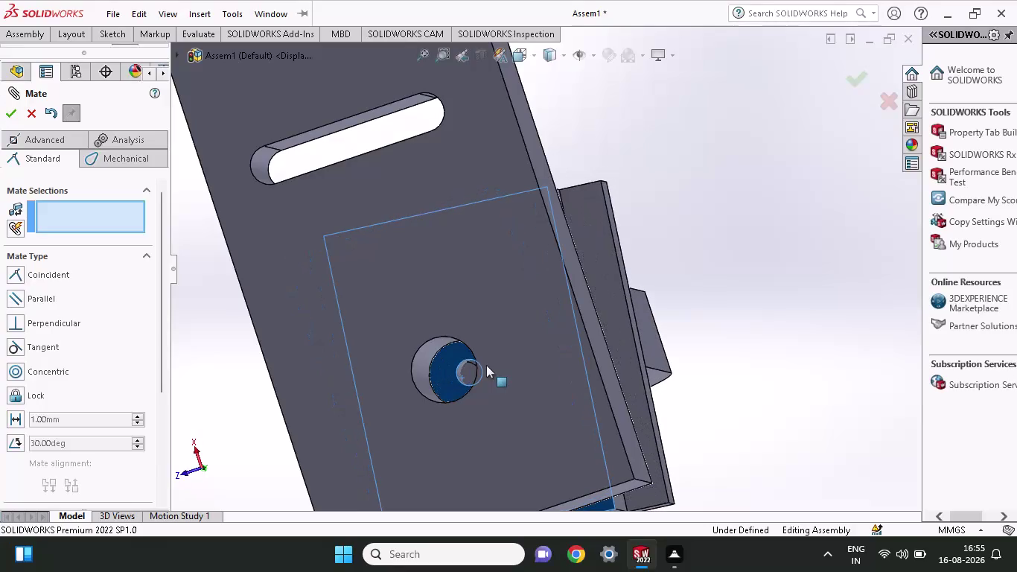
Drag the fastener away from the V-block groove and orbit toward the groove.
drag(444, 372, 437, 366)
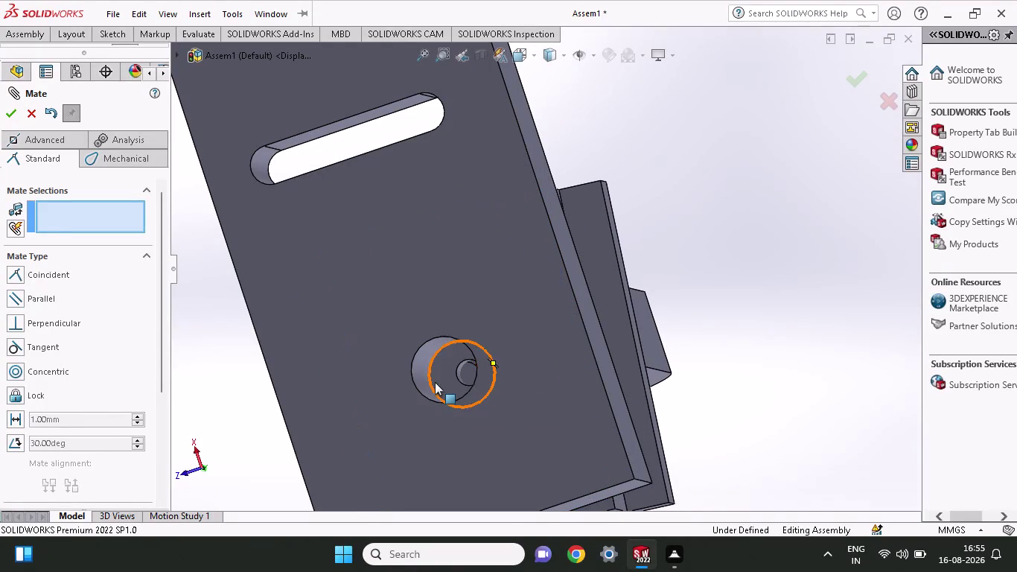
click(434, 381)
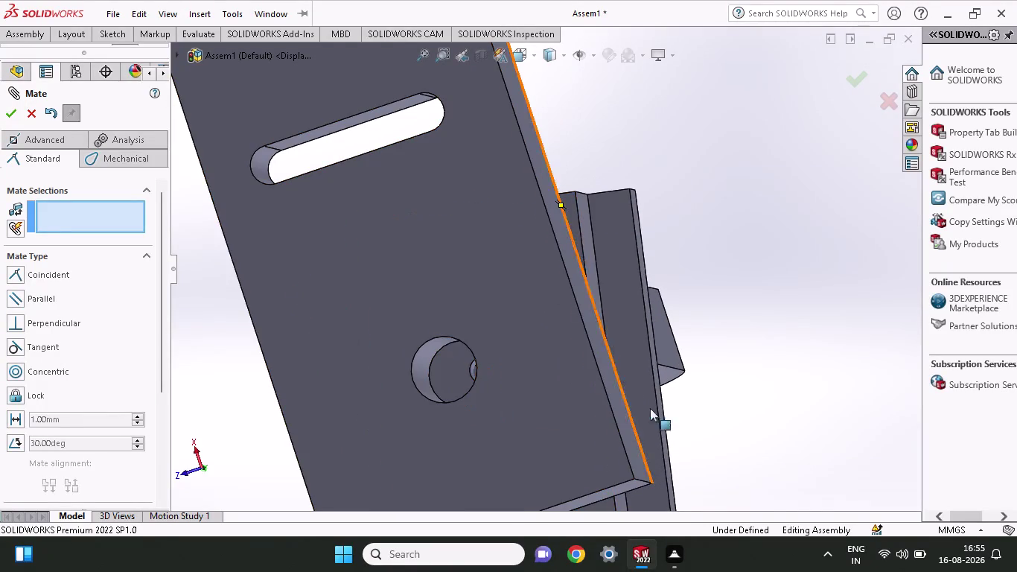
middle_drag(708, 401, 598, 430)
scroll(up, 3)
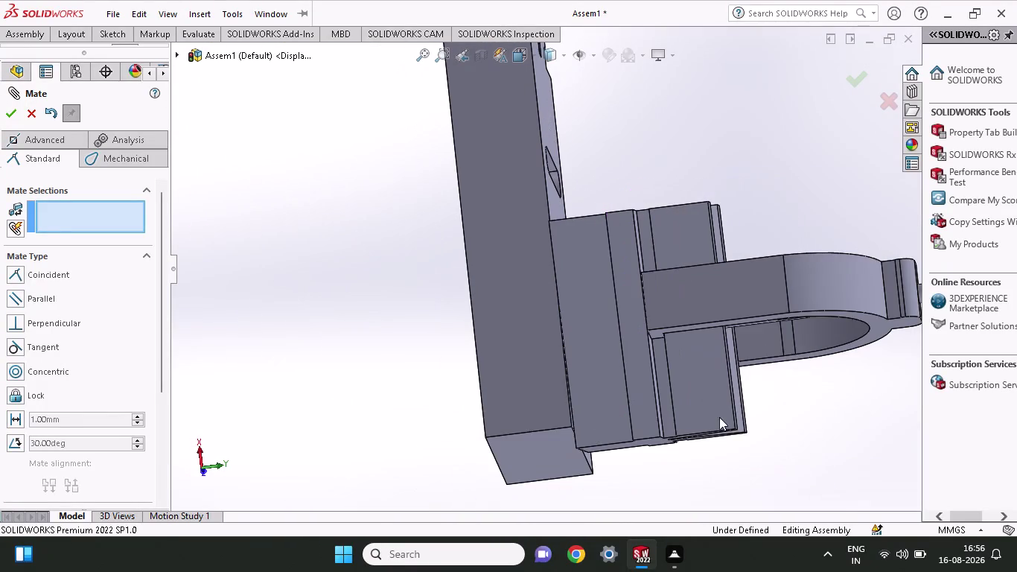
middle_drag(719, 417, 663, 259)
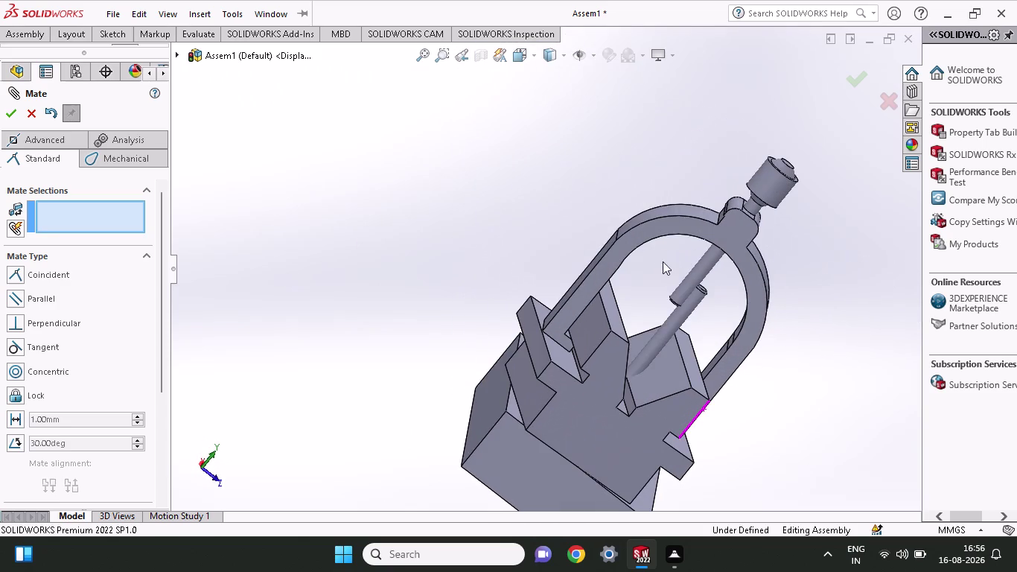
drag(679, 319, 602, 401)
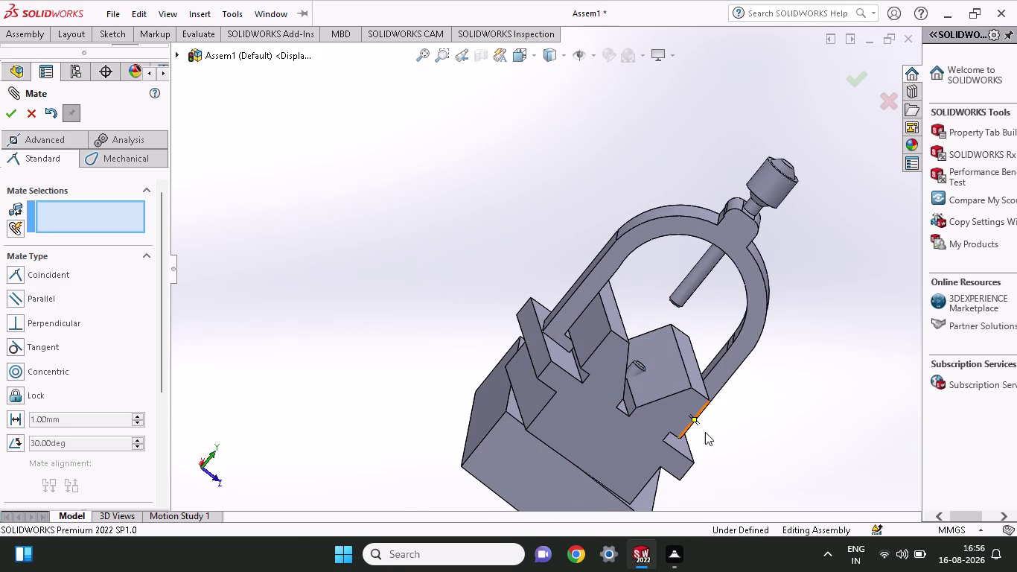
middle_drag(705, 432, 736, 422)
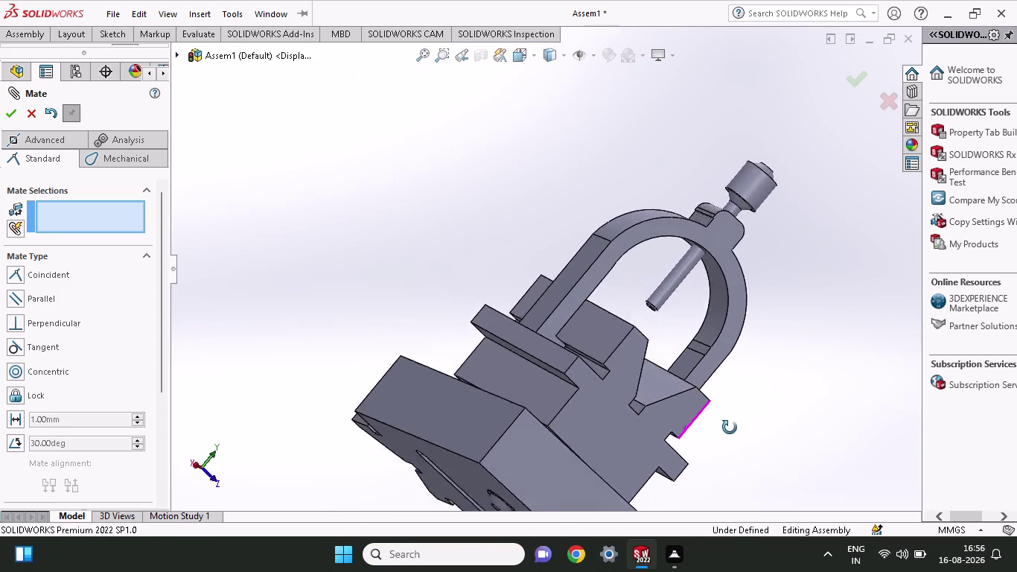
middle_drag(737, 422, 673, 457)
scroll(down, 3)
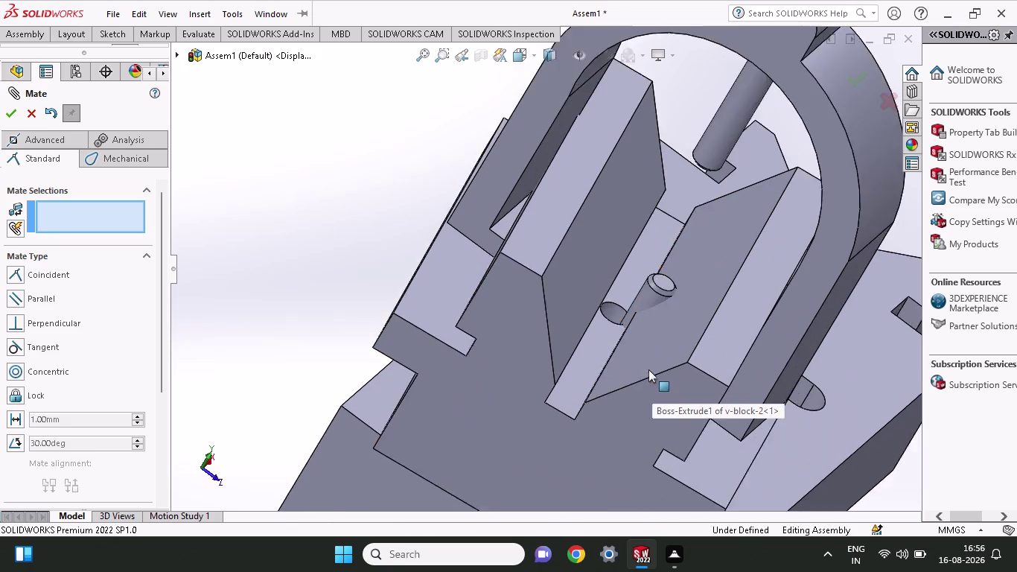
scroll(down, 3)
Attempt a concentric mate between the V-block hole and fastener, then cancel the failed mate.
click(557, 259)
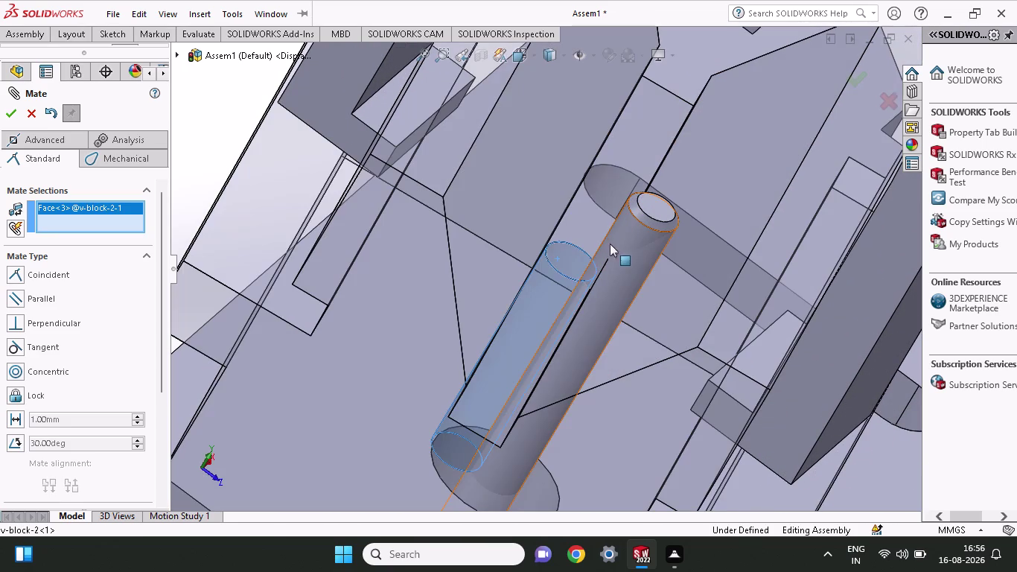
click(616, 241)
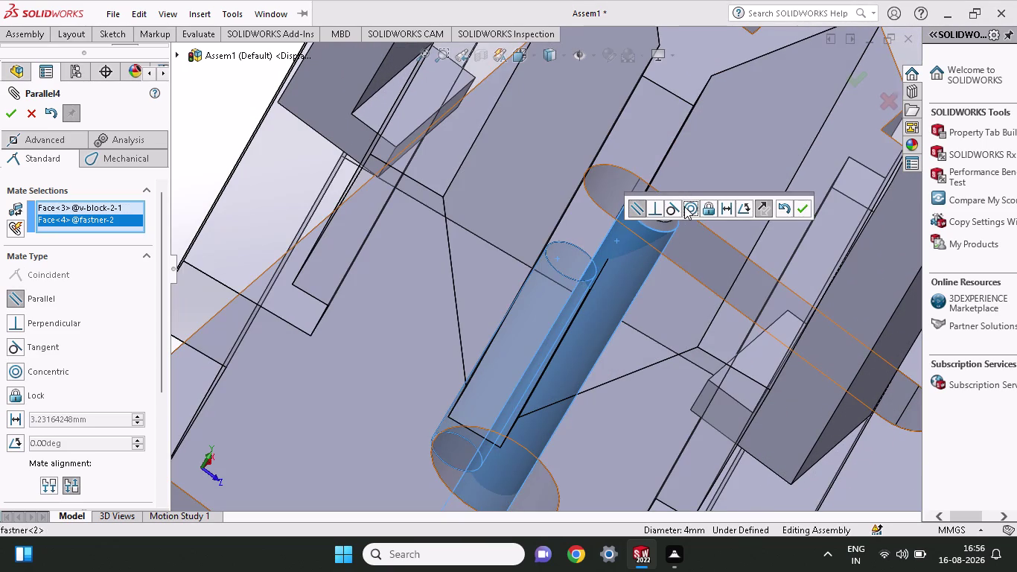
click(684, 206)
click(805, 207)
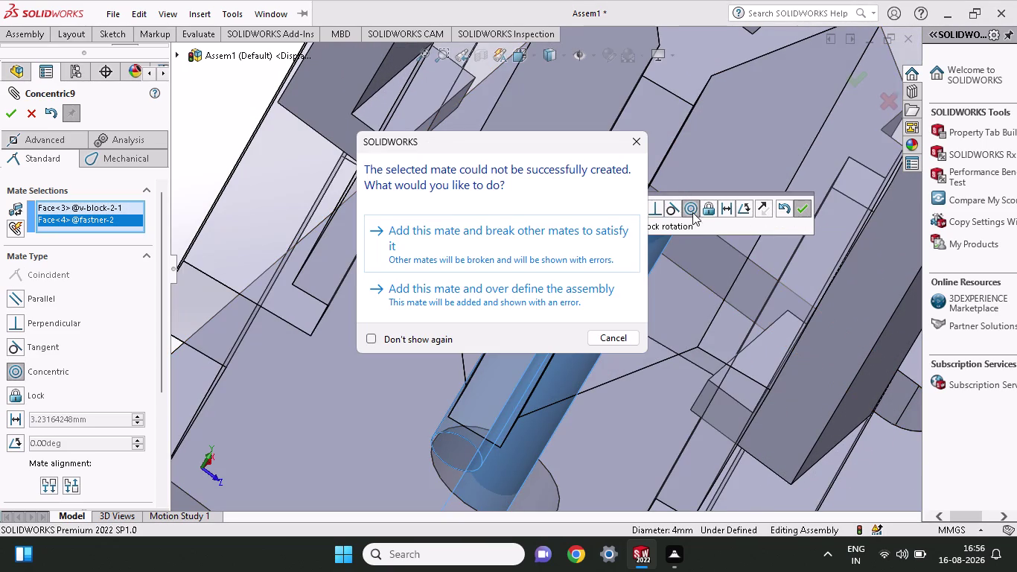
click(646, 139)
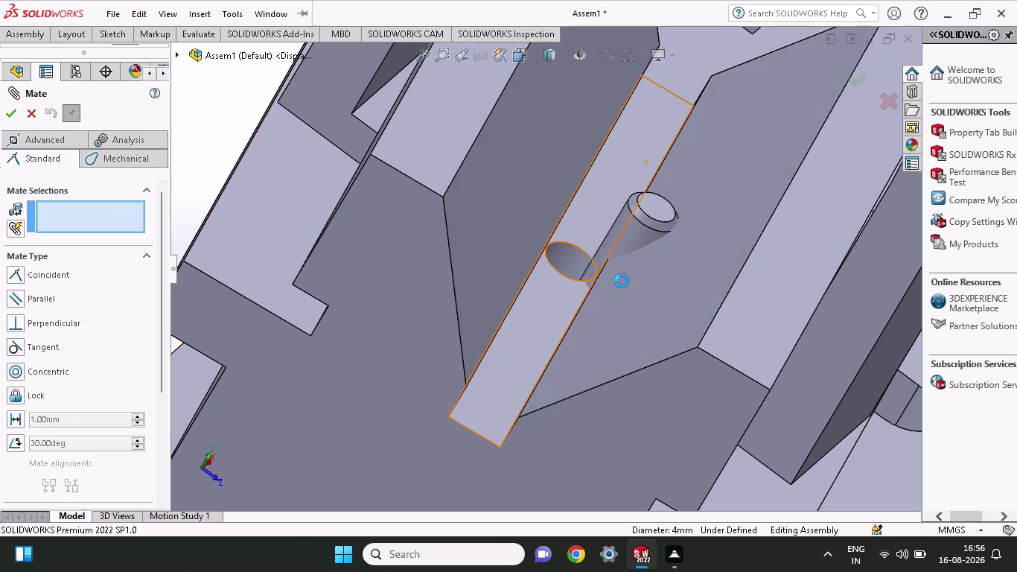
Drag the components to reposition the clamp and V-block fully in view.
drag(596, 232, 622, 249)
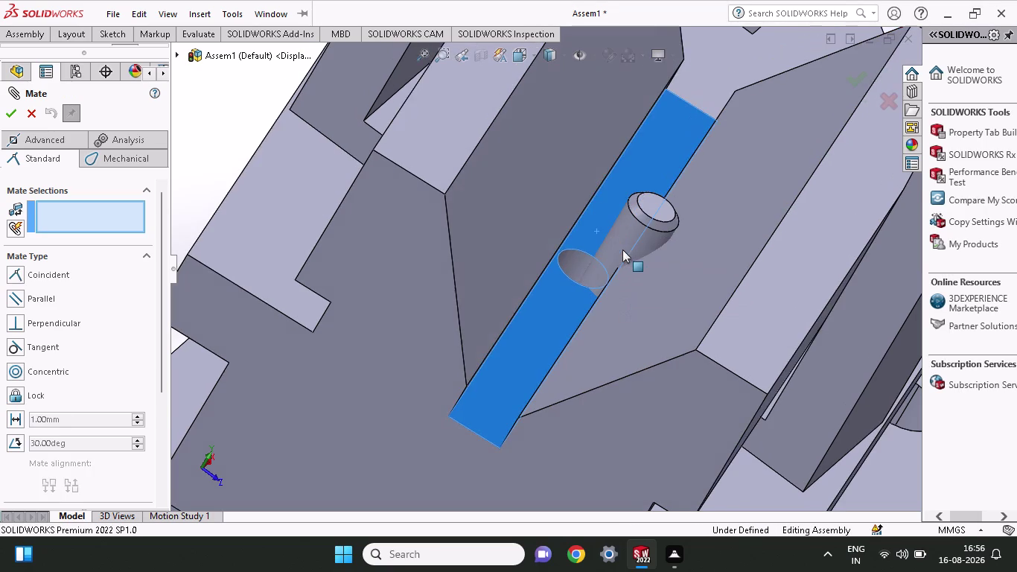
drag(622, 249, 640, 269)
scroll(up, 3)
drag(632, 262, 631, 274)
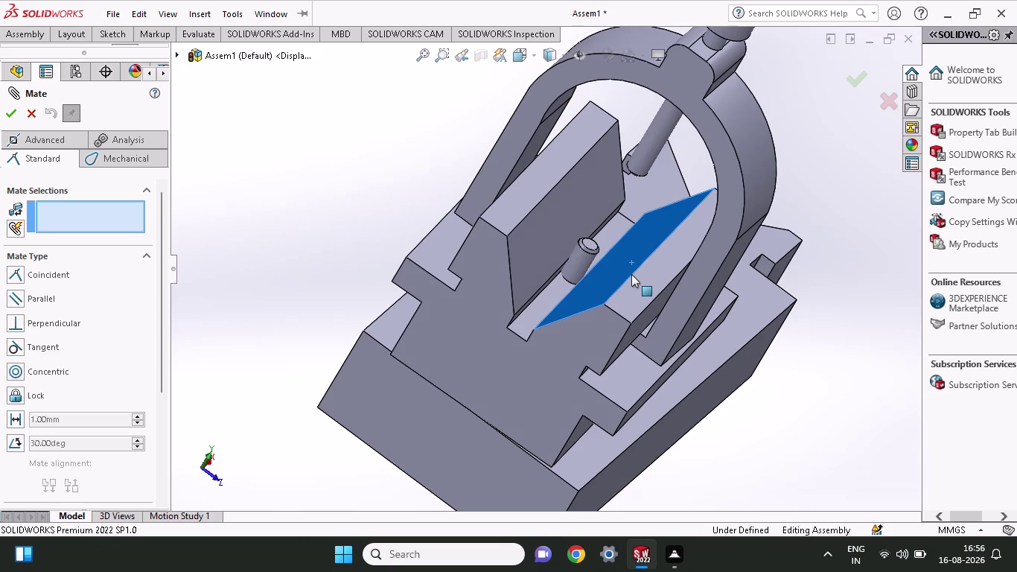
drag(631, 274, 631, 276)
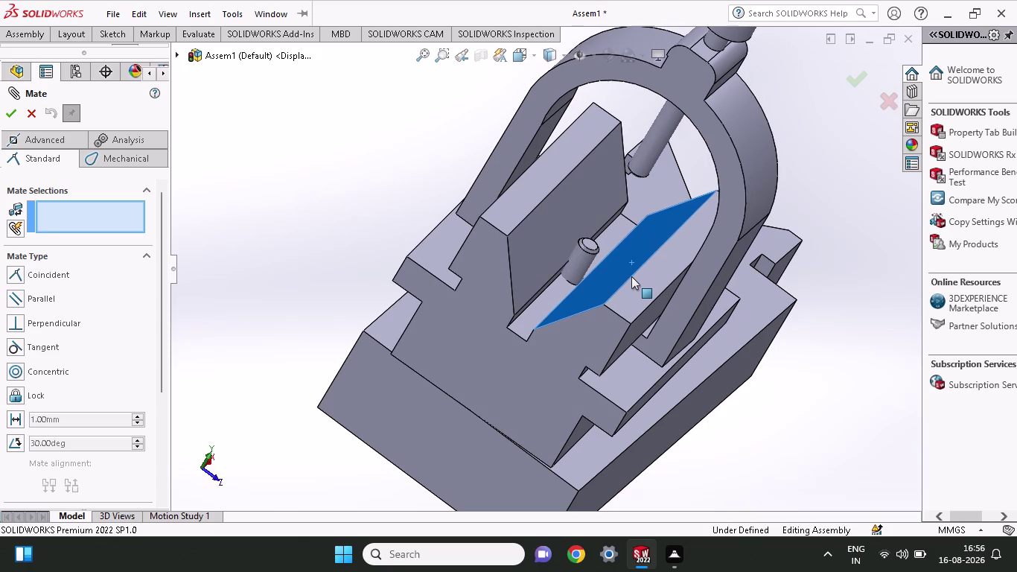
drag(632, 276, 630, 281)
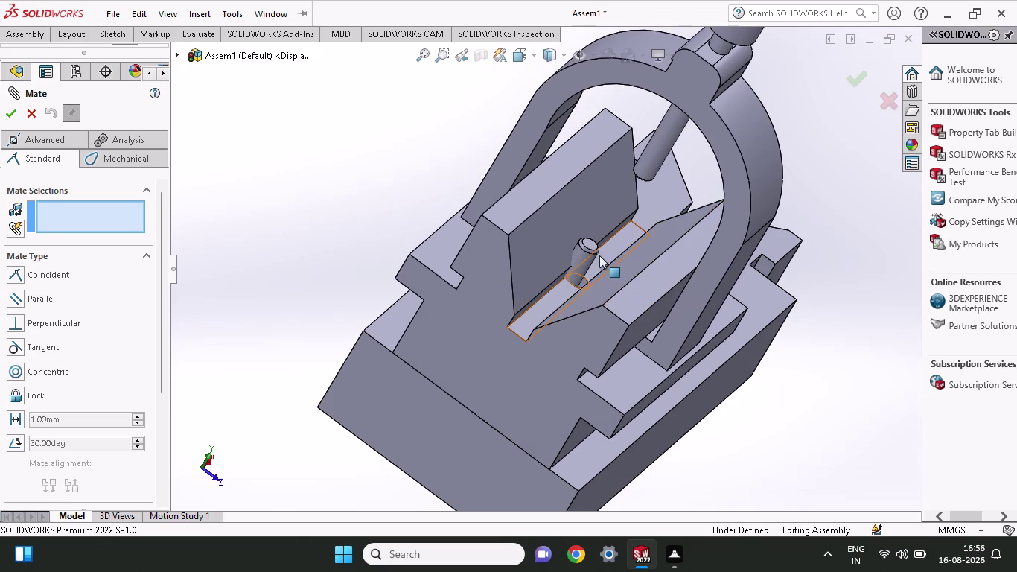
drag(593, 251, 601, 267)
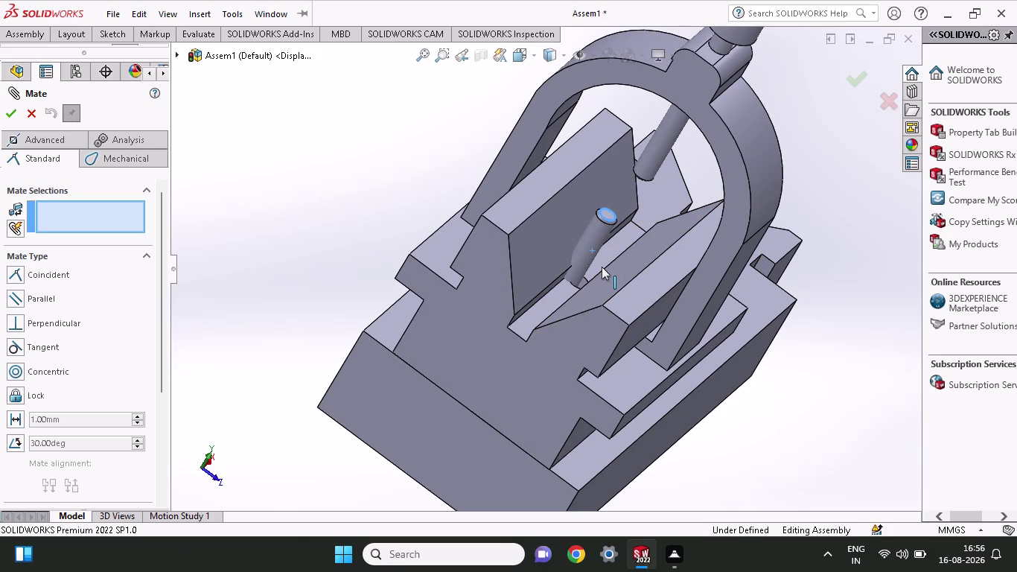
drag(602, 267, 585, 264)
Orbit and zoom around the assembly to inspect the V-block, clamp and fastener hole.
middle_drag(704, 465, 699, 463)
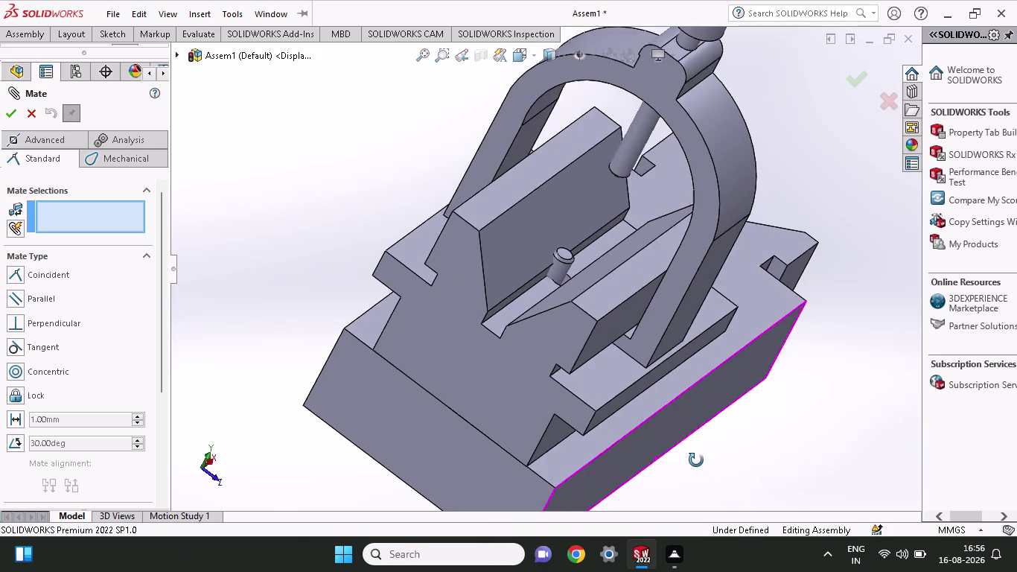
middle_drag(698, 463, 727, 127)
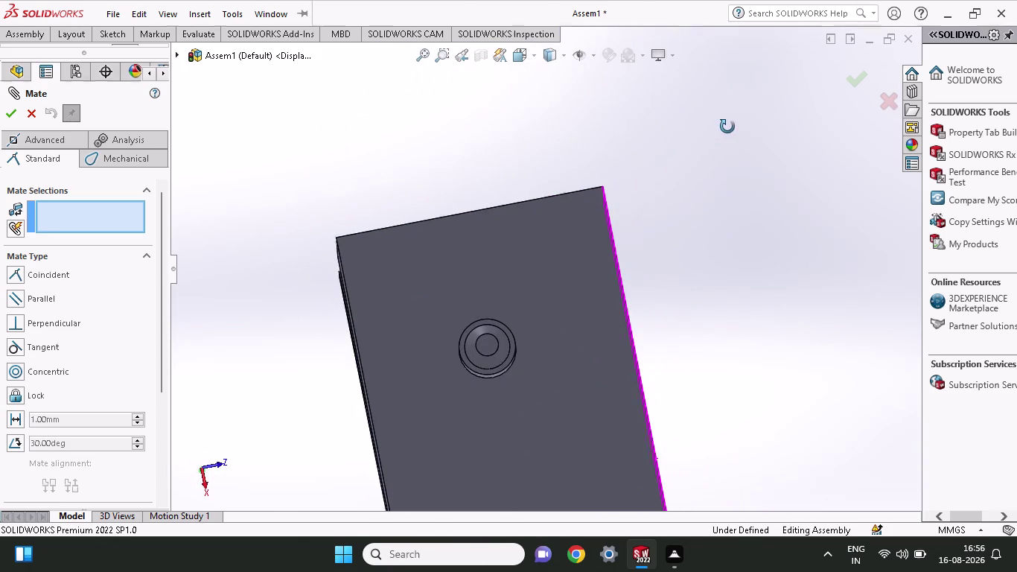
middle_drag(727, 127, 733, 137)
drag(491, 360, 491, 360)
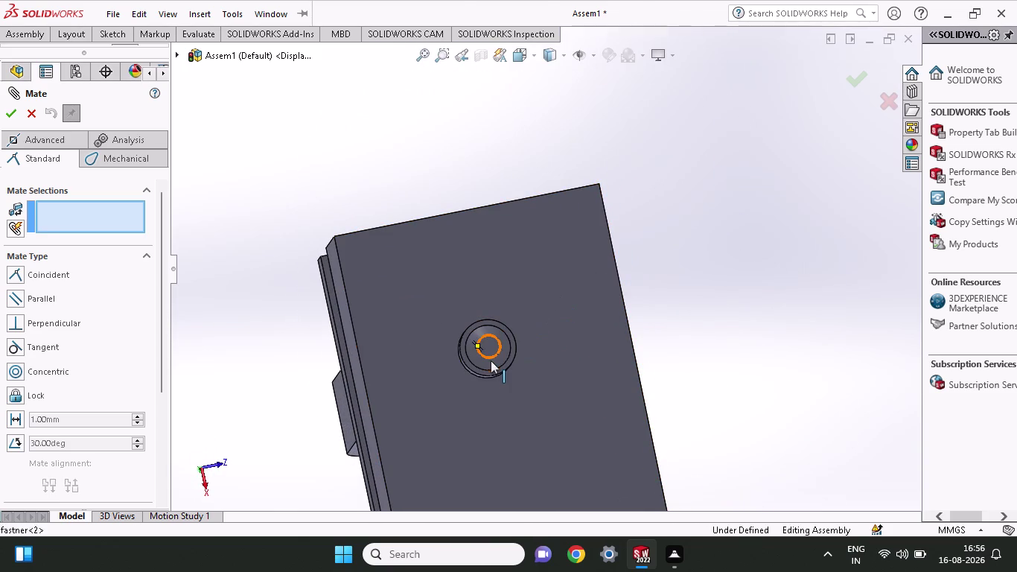
drag(491, 360, 482, 327)
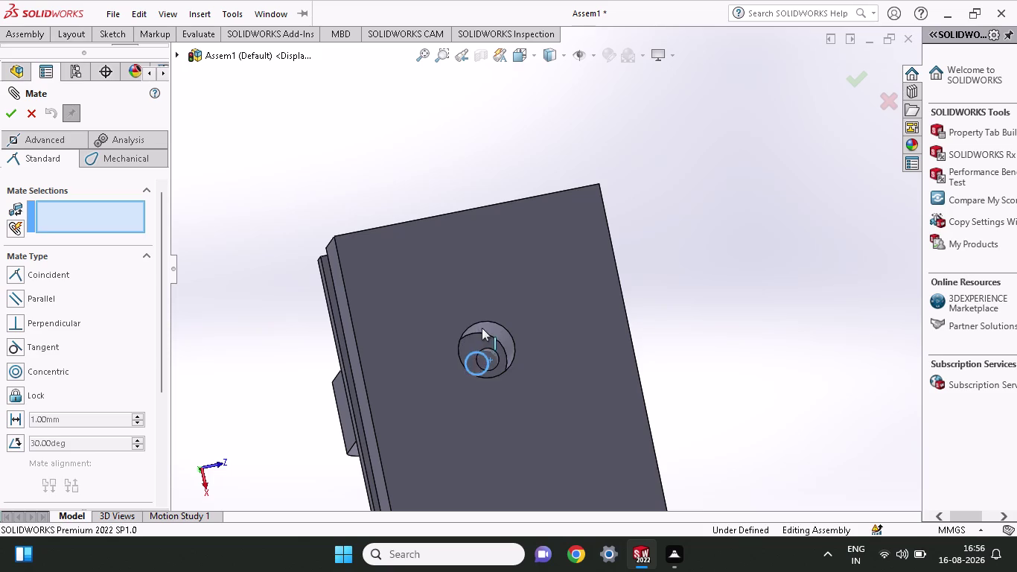
drag(481, 327, 492, 380)
middle_drag(450, 194, 492, 375)
scroll(up, 3)
scroll(up, 3)
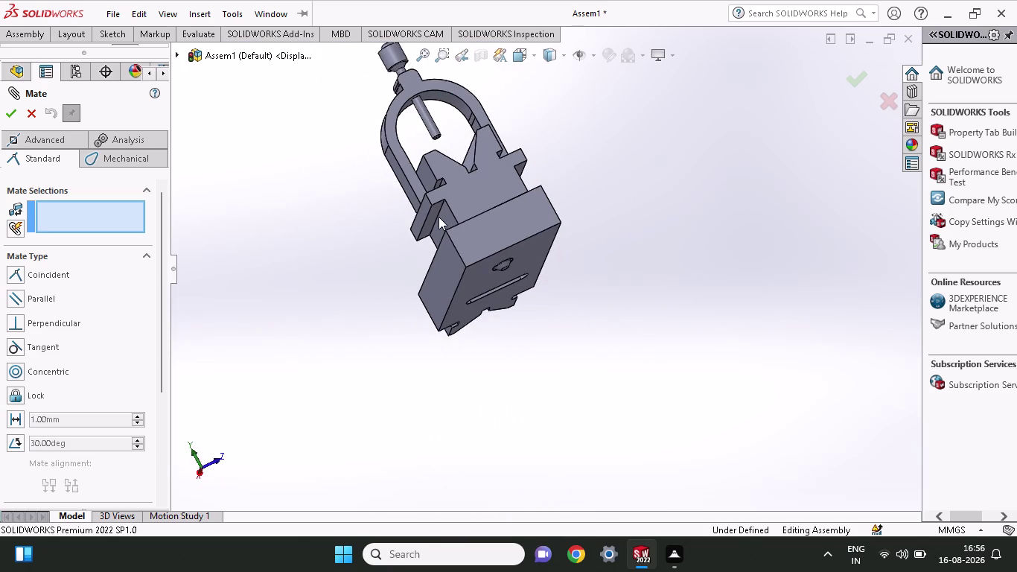
scroll(up, 3)
middle_drag(438, 217, 502, 405)
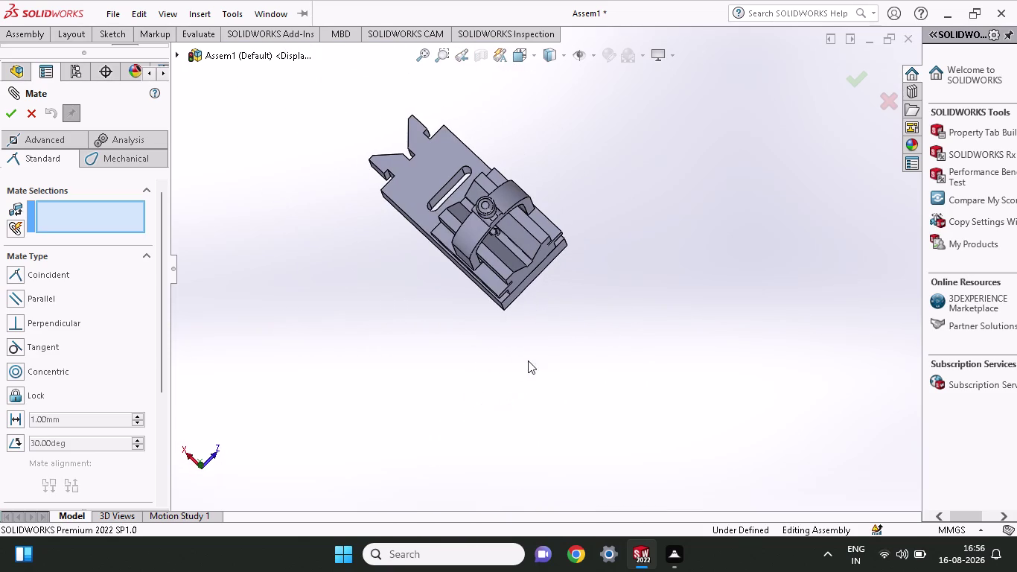
scroll(down, 3)
scroll(down, 3)
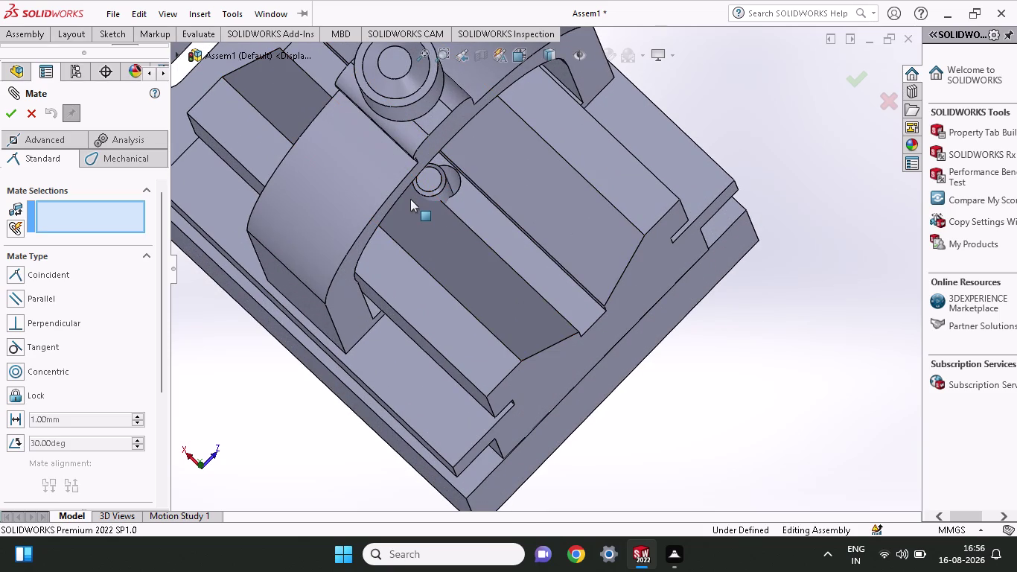
scroll(up, 3)
scroll(up, 3)
middle_drag(334, 266, 397, 269)
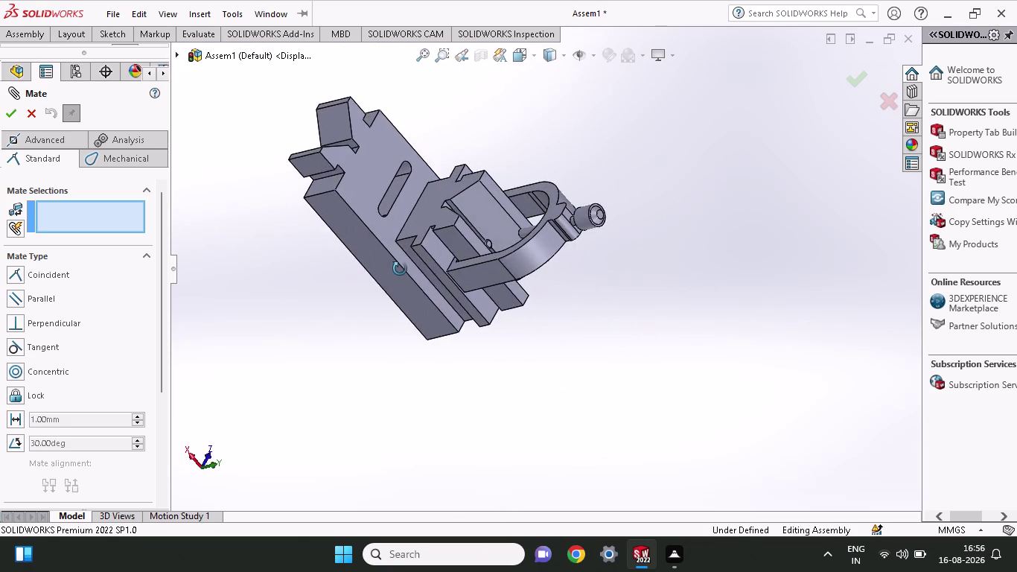
middle_drag(398, 268, 419, 264)
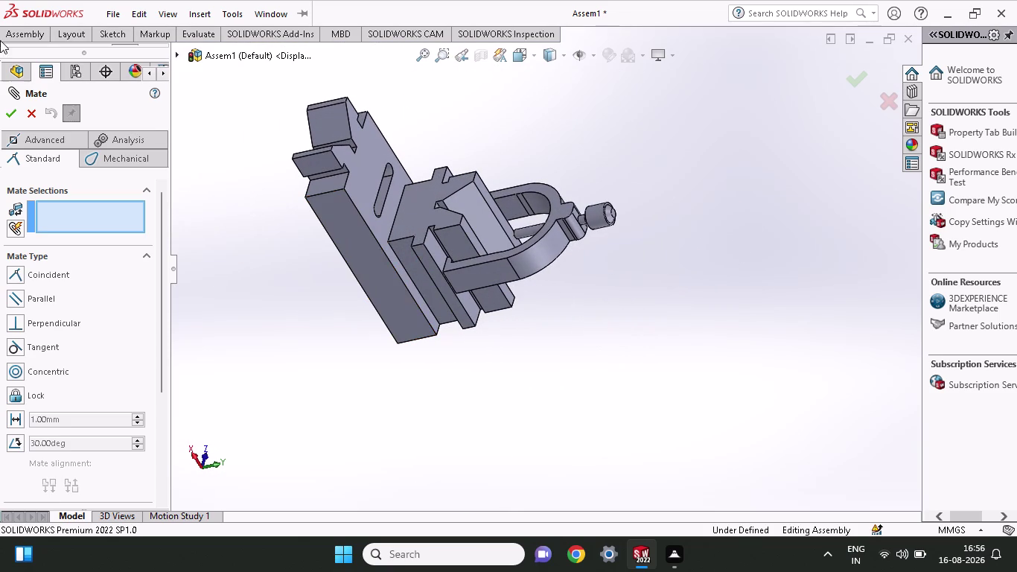
Close the Mate tool and save the assembly, choosing to rebuild first.
click(111, 11)
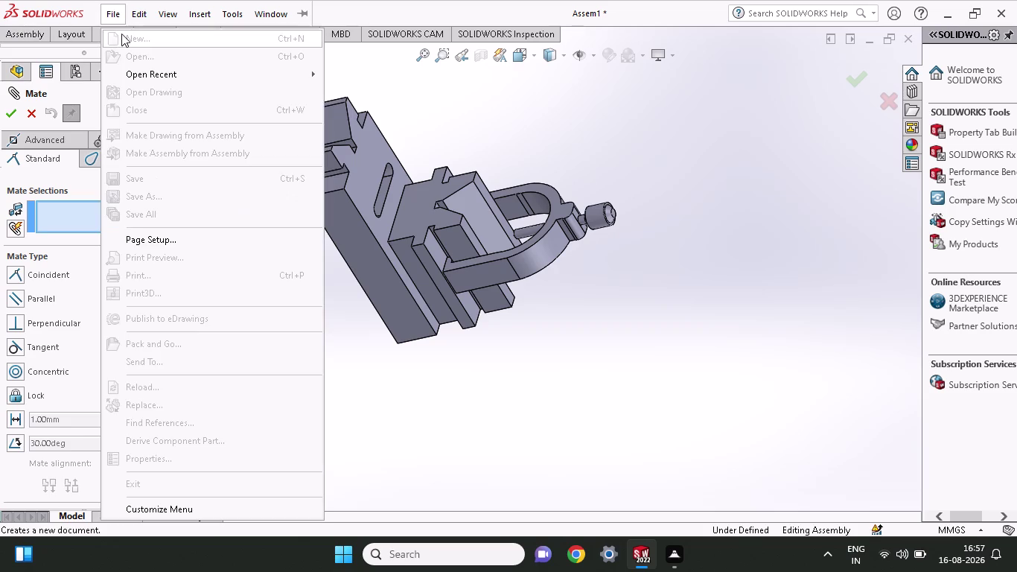
click(15, 114)
click(14, 113)
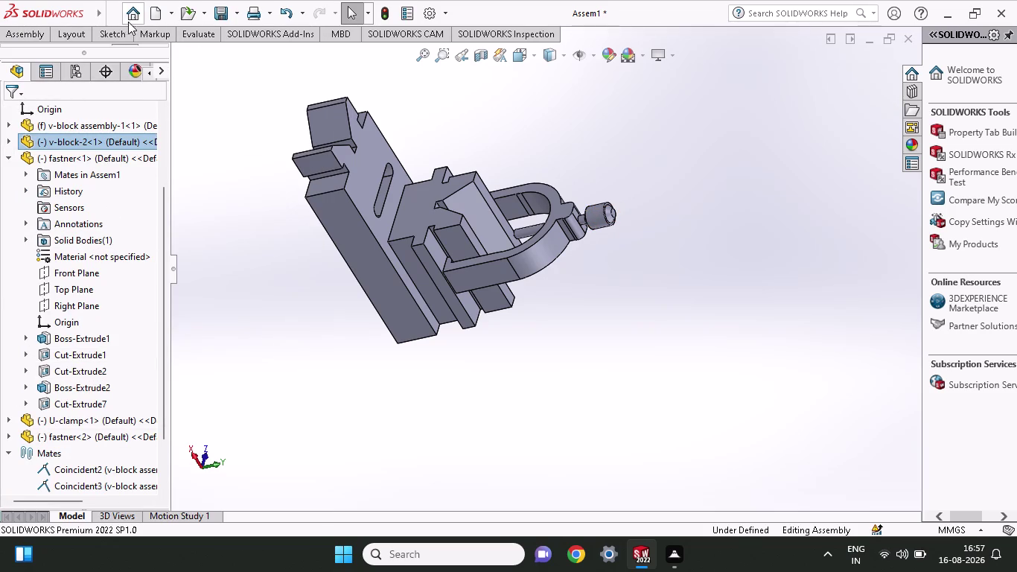
click(231, 14)
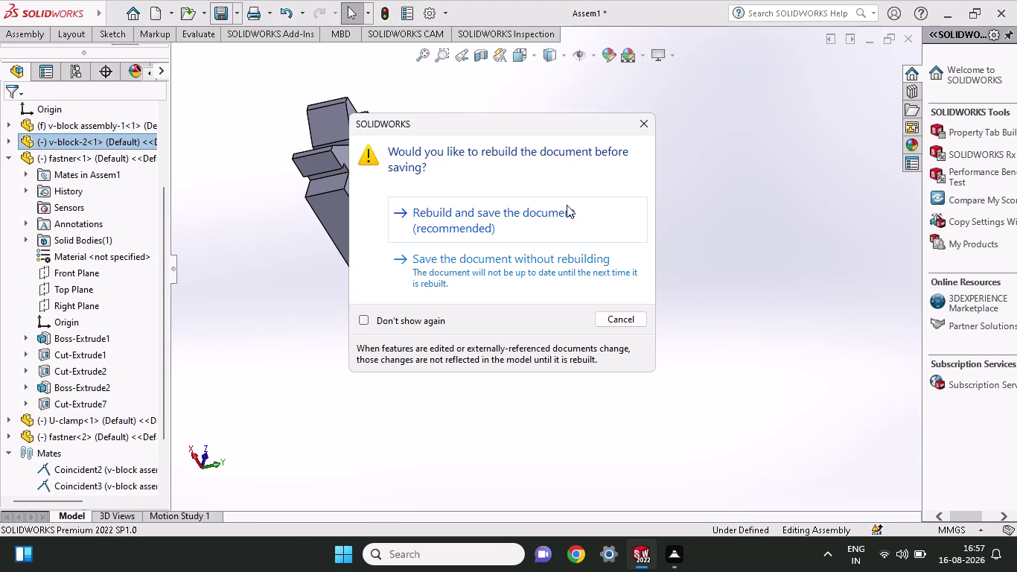
click(544, 237)
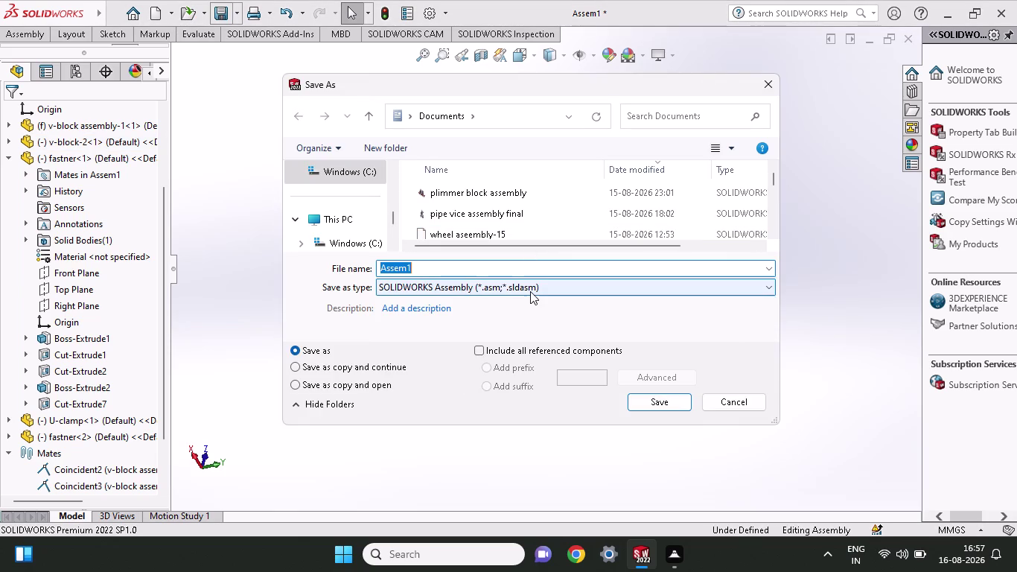
Enter the file name 'v-block full assembly' in Save As and save.
drag(477, 271, 264, 287)
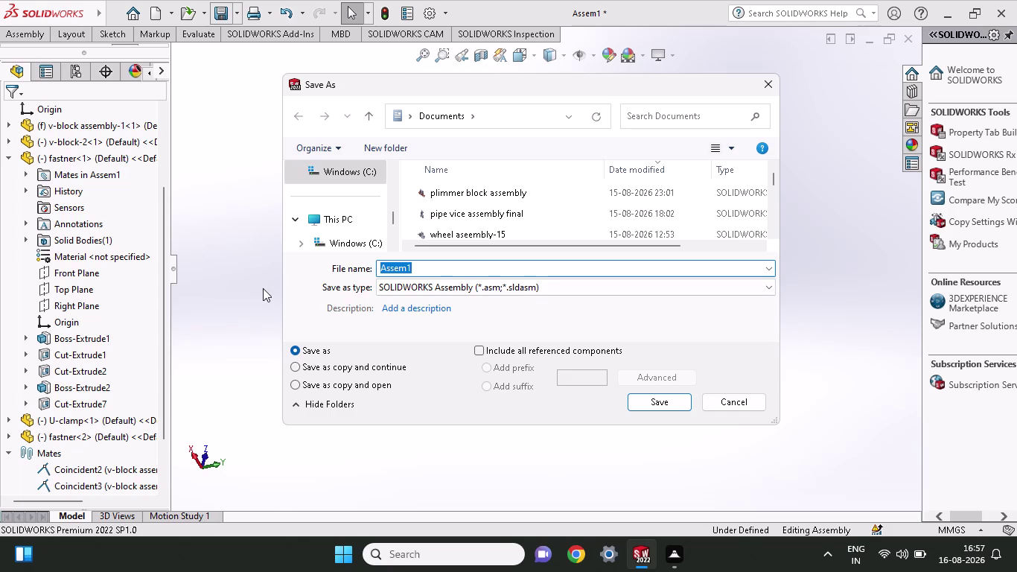
text(v)
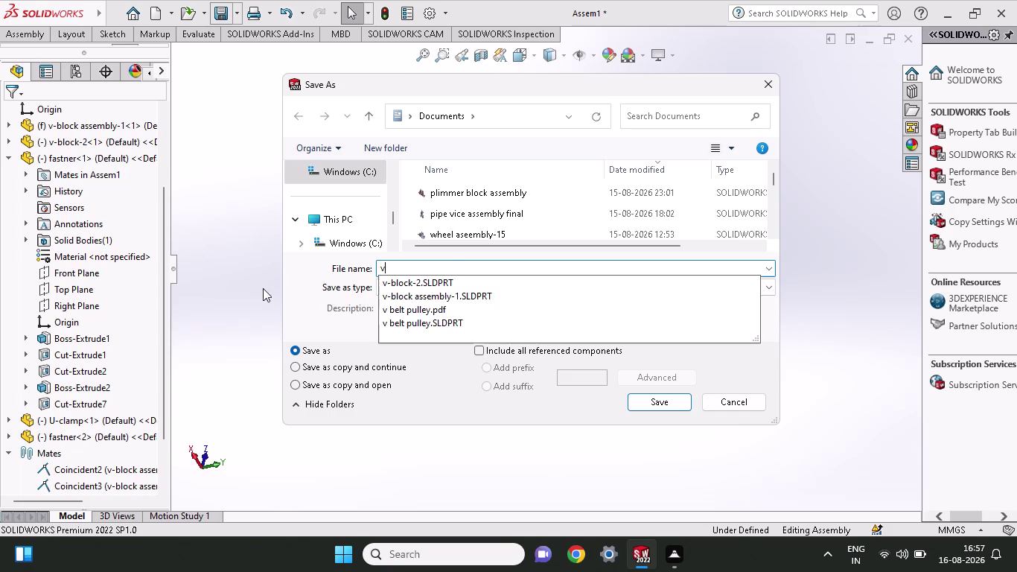
text(-block)
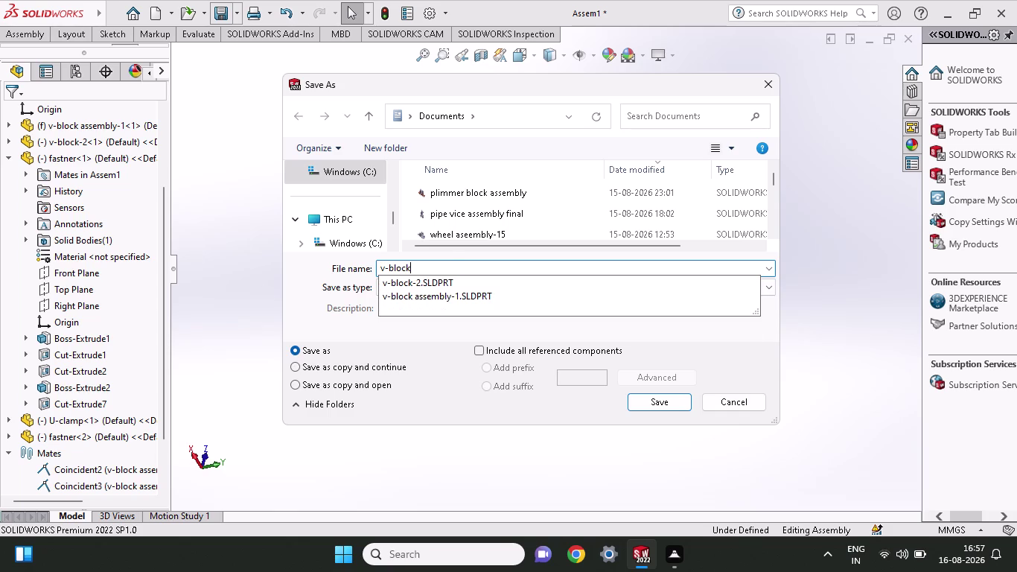
key(space)
text(full)
key(space)
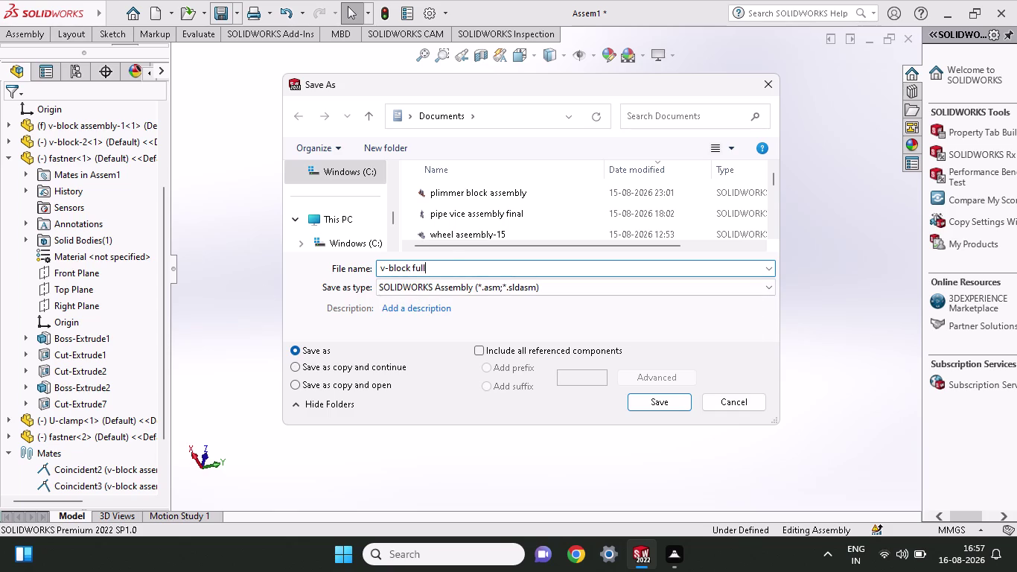
text(ax)
key(BackSpace)
text(ssemb)
text(ly)
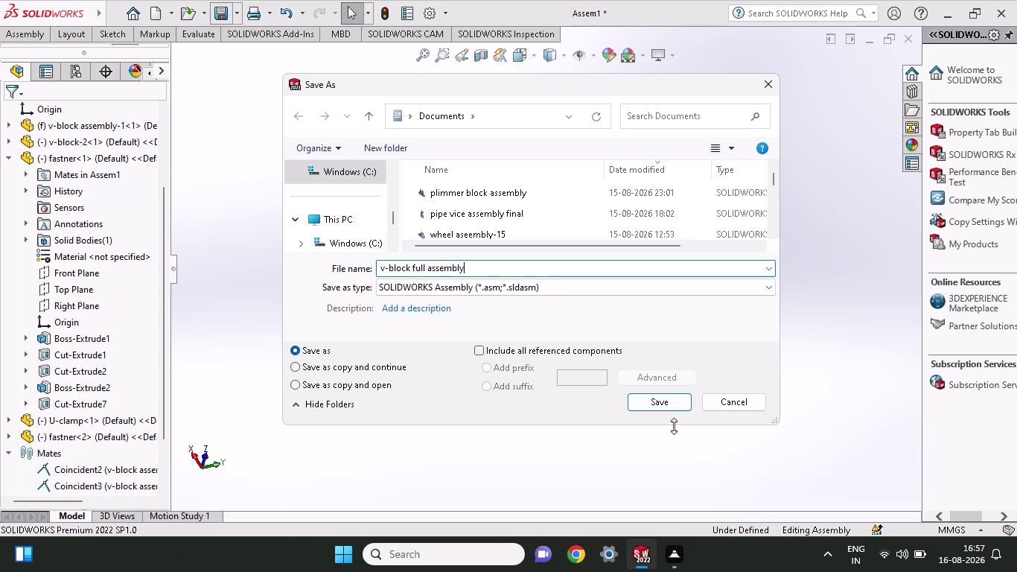
click(658, 399)
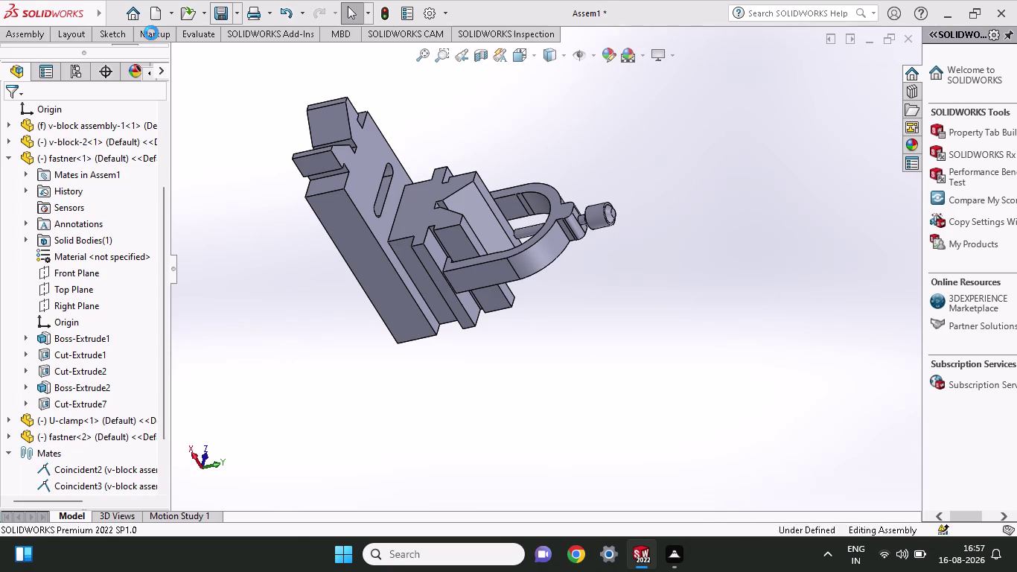
click(238, 21)
click(254, 58)
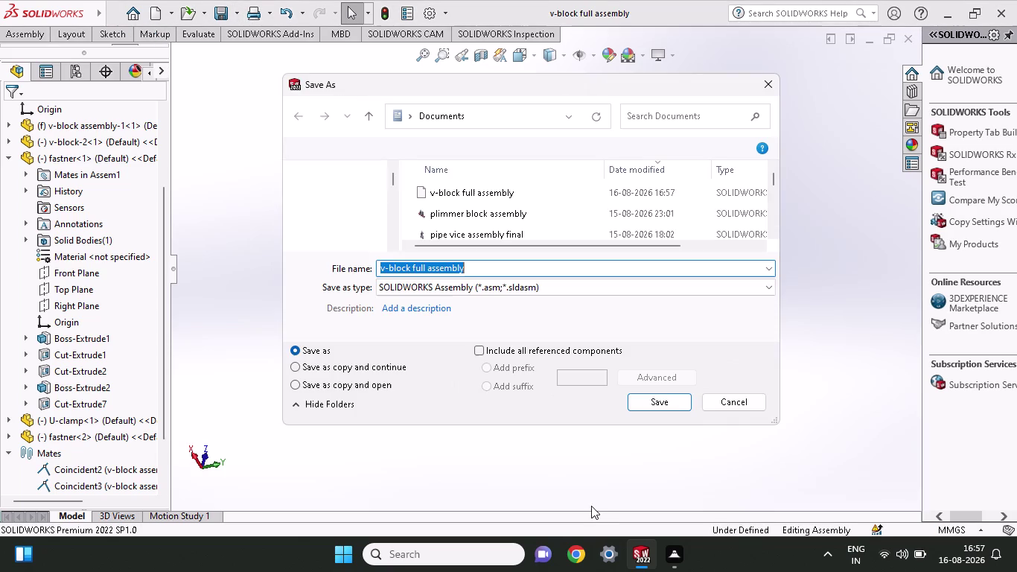
click(501, 291)
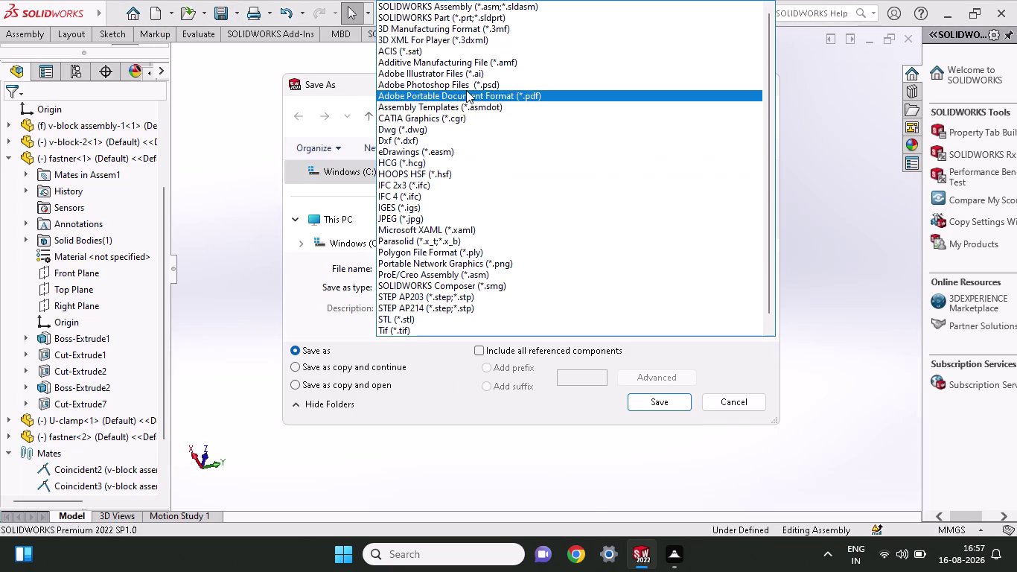
click(466, 90)
click(664, 442)
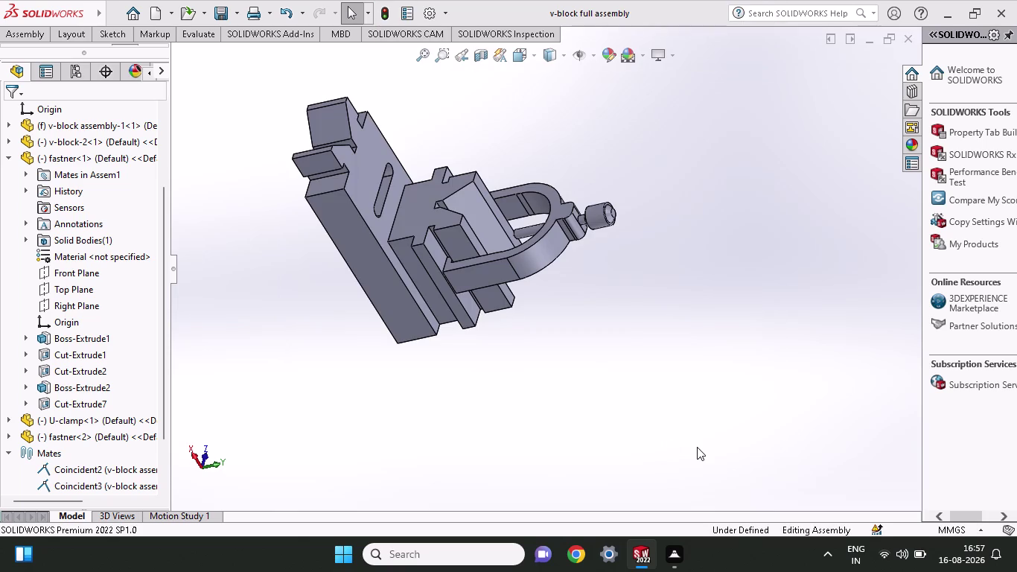